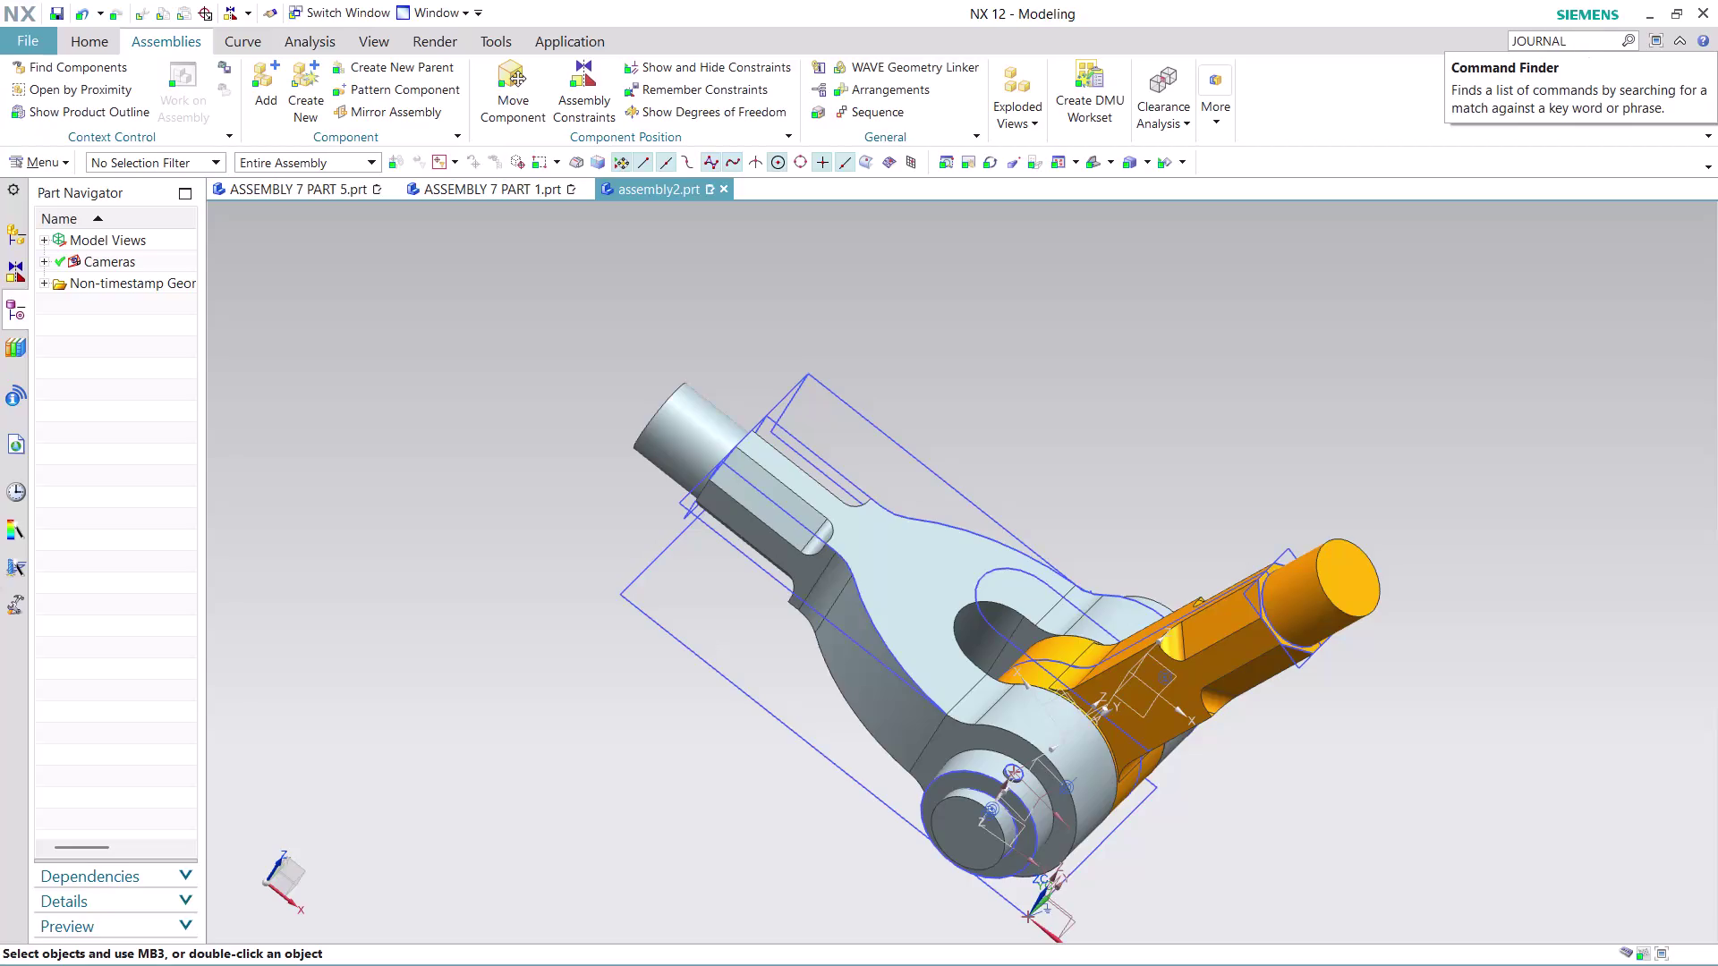
Find JOURNAL in Command Finder, stop journal recording, and close the search results.
click(1581, 39)
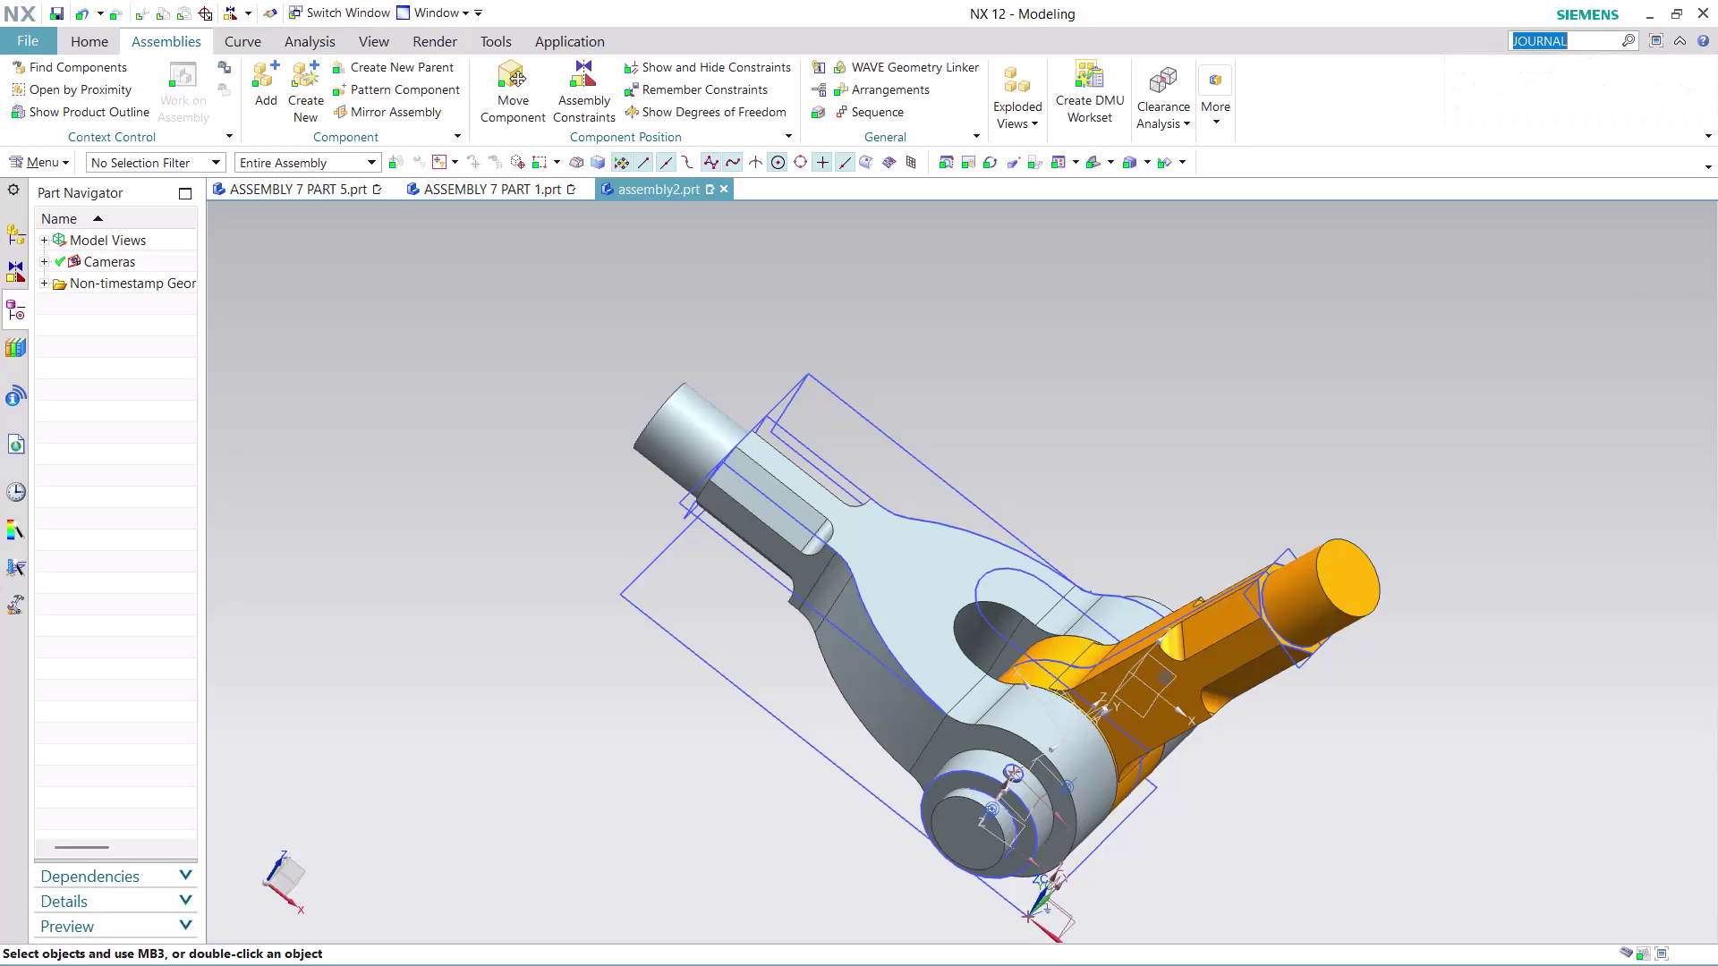
key(Return)
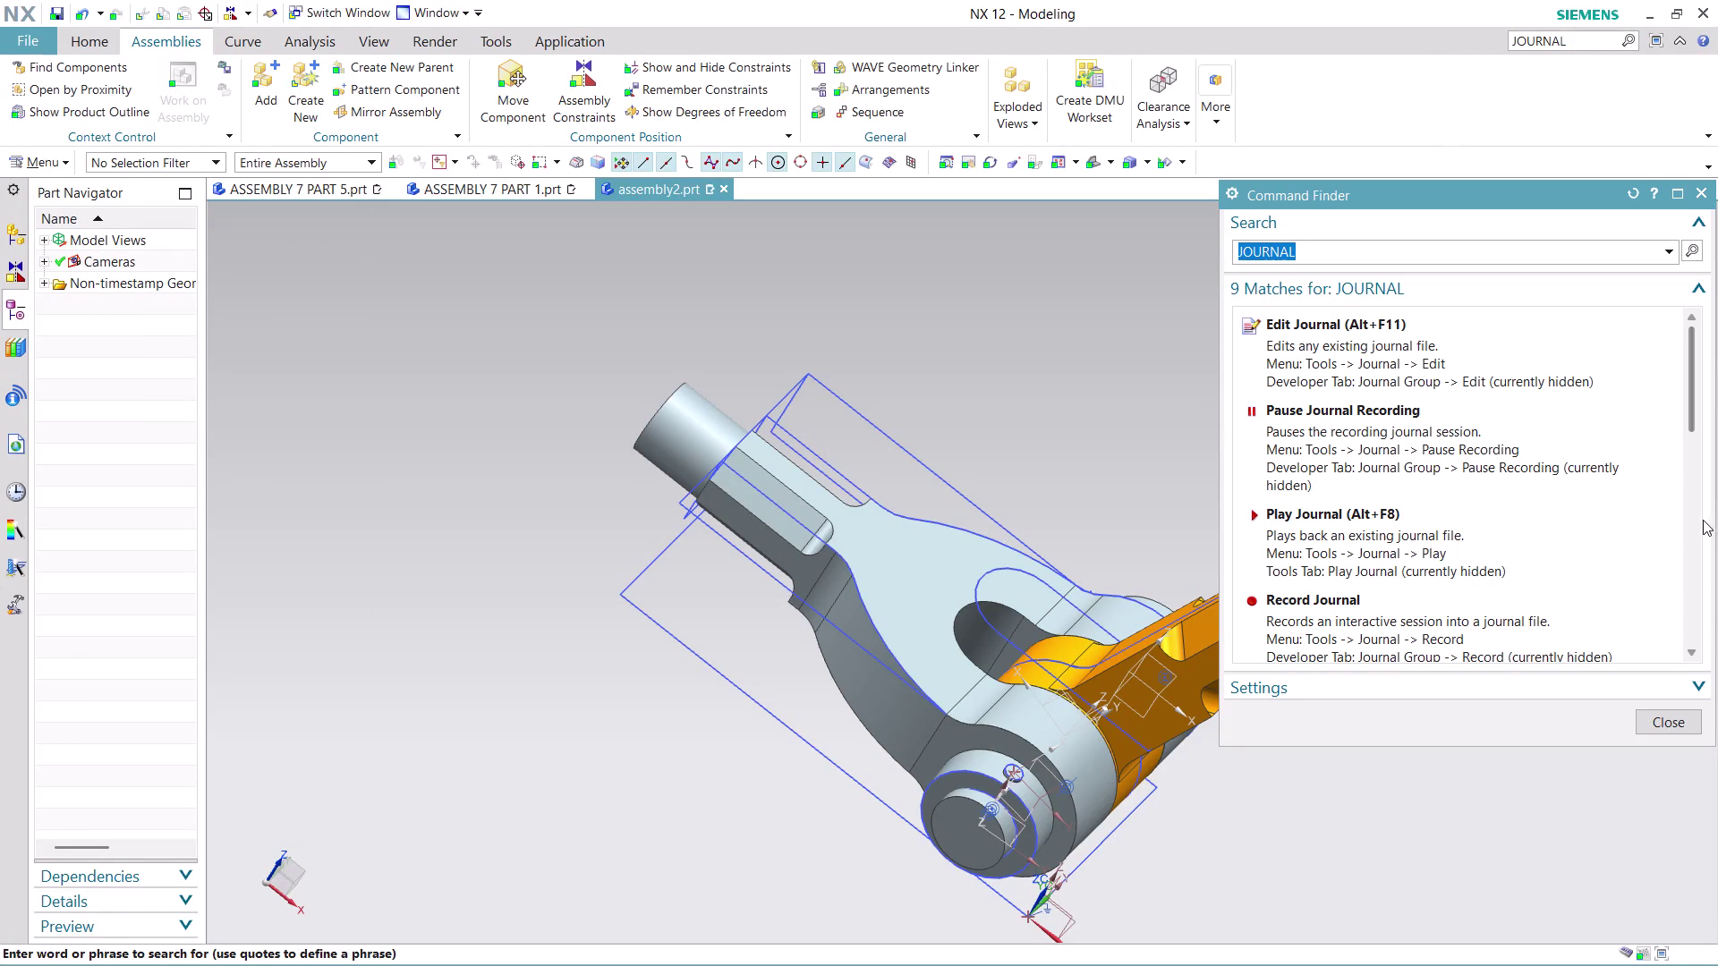
scroll(down, 3)
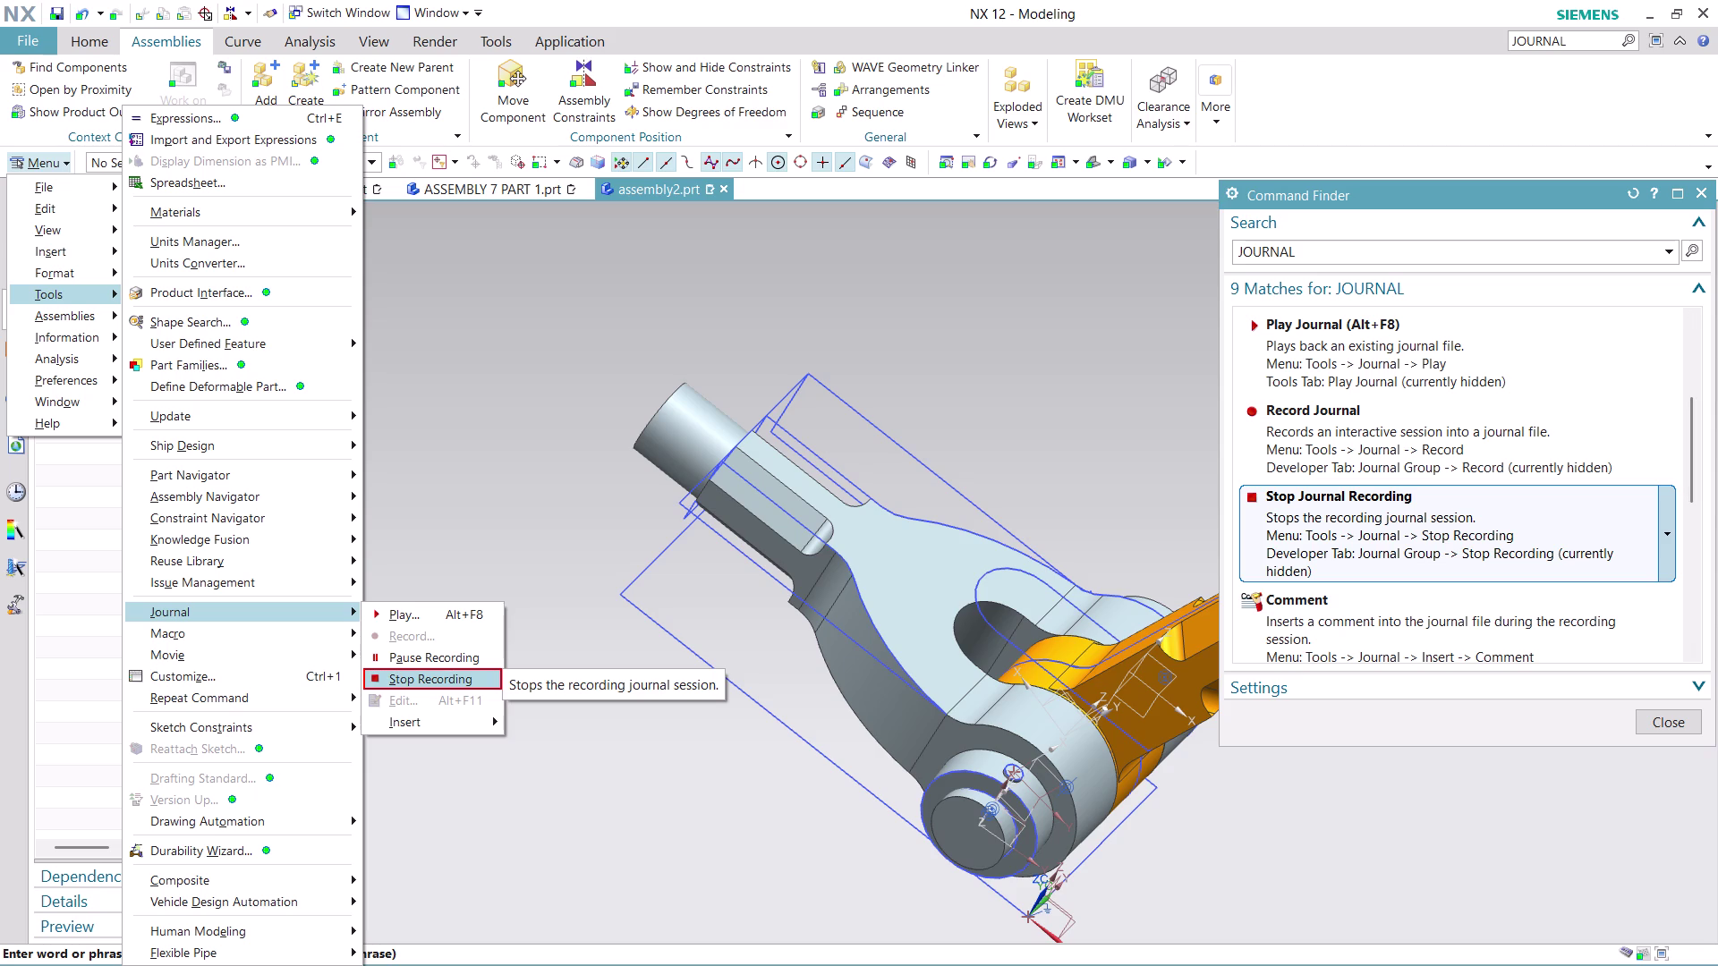
click(1414, 522)
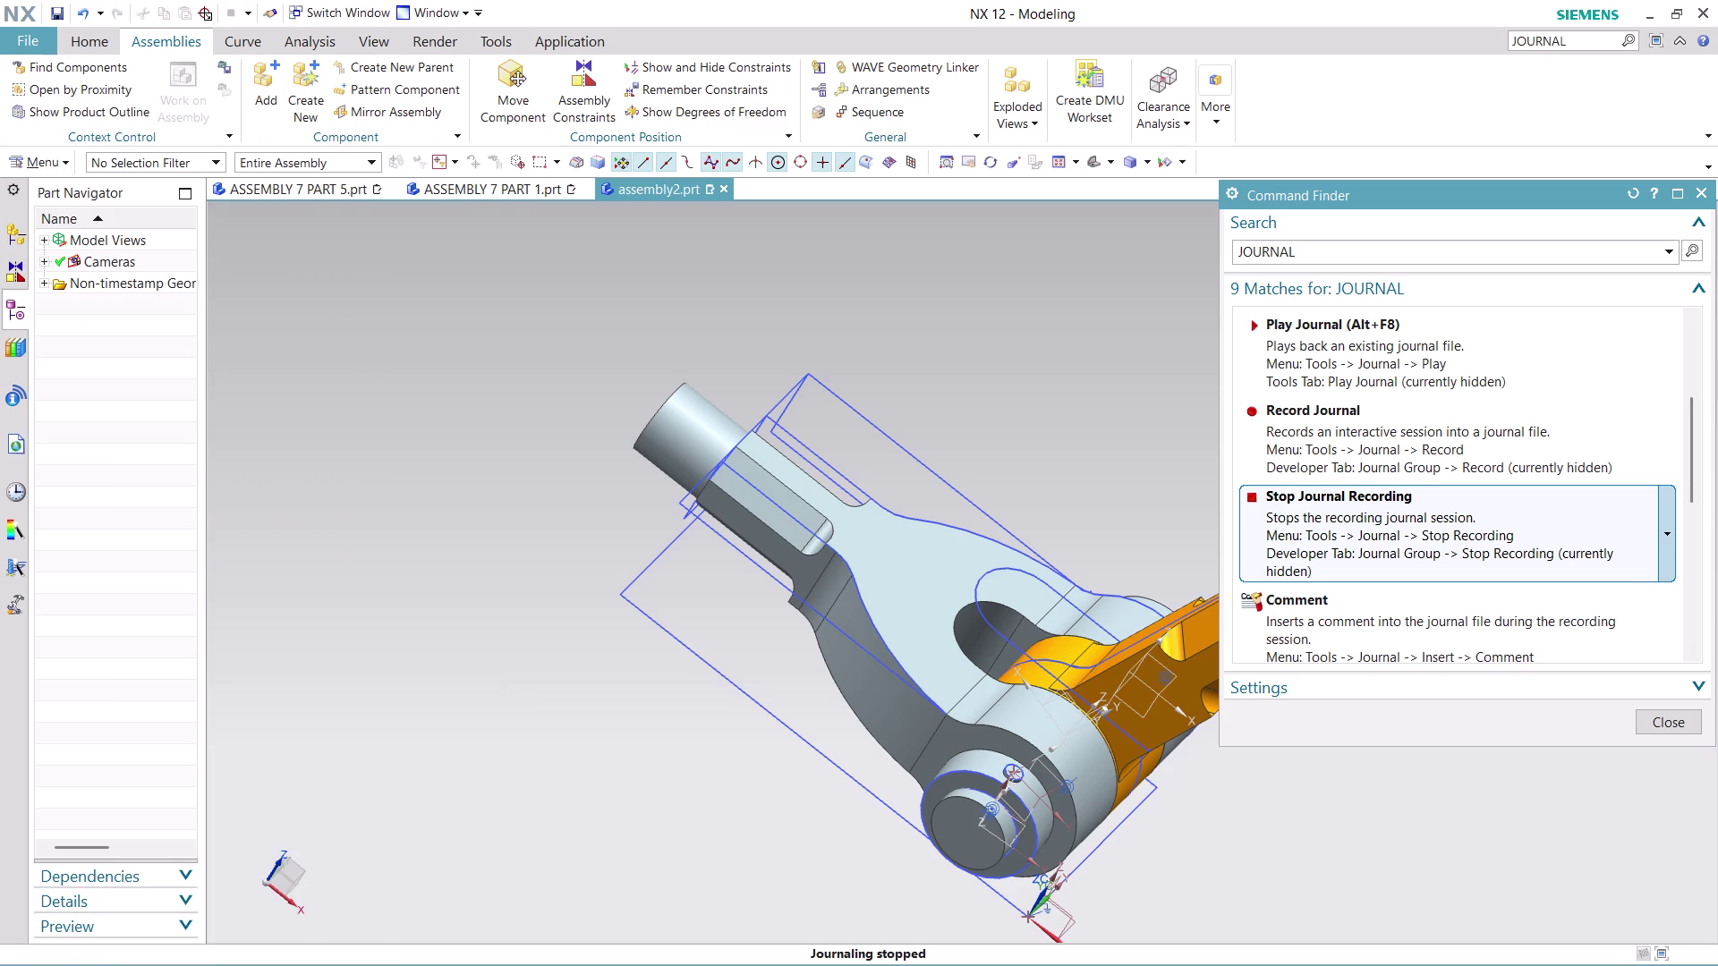
click(1414, 521)
click(1414, 522)
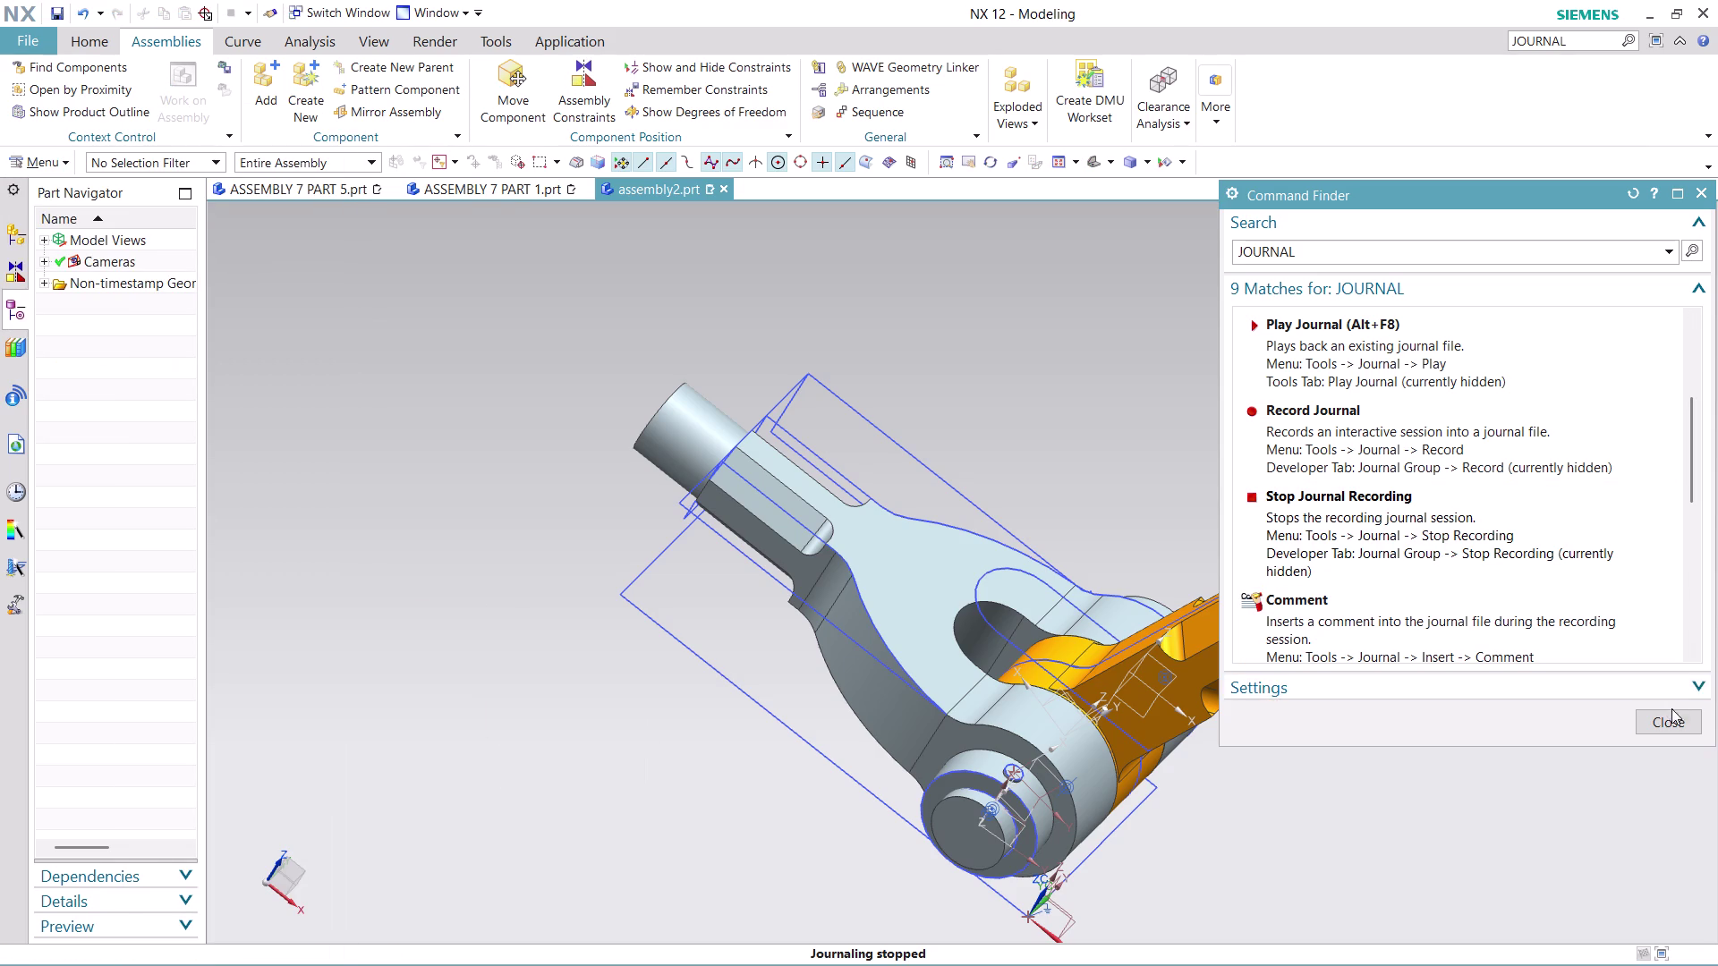
click(1667, 716)
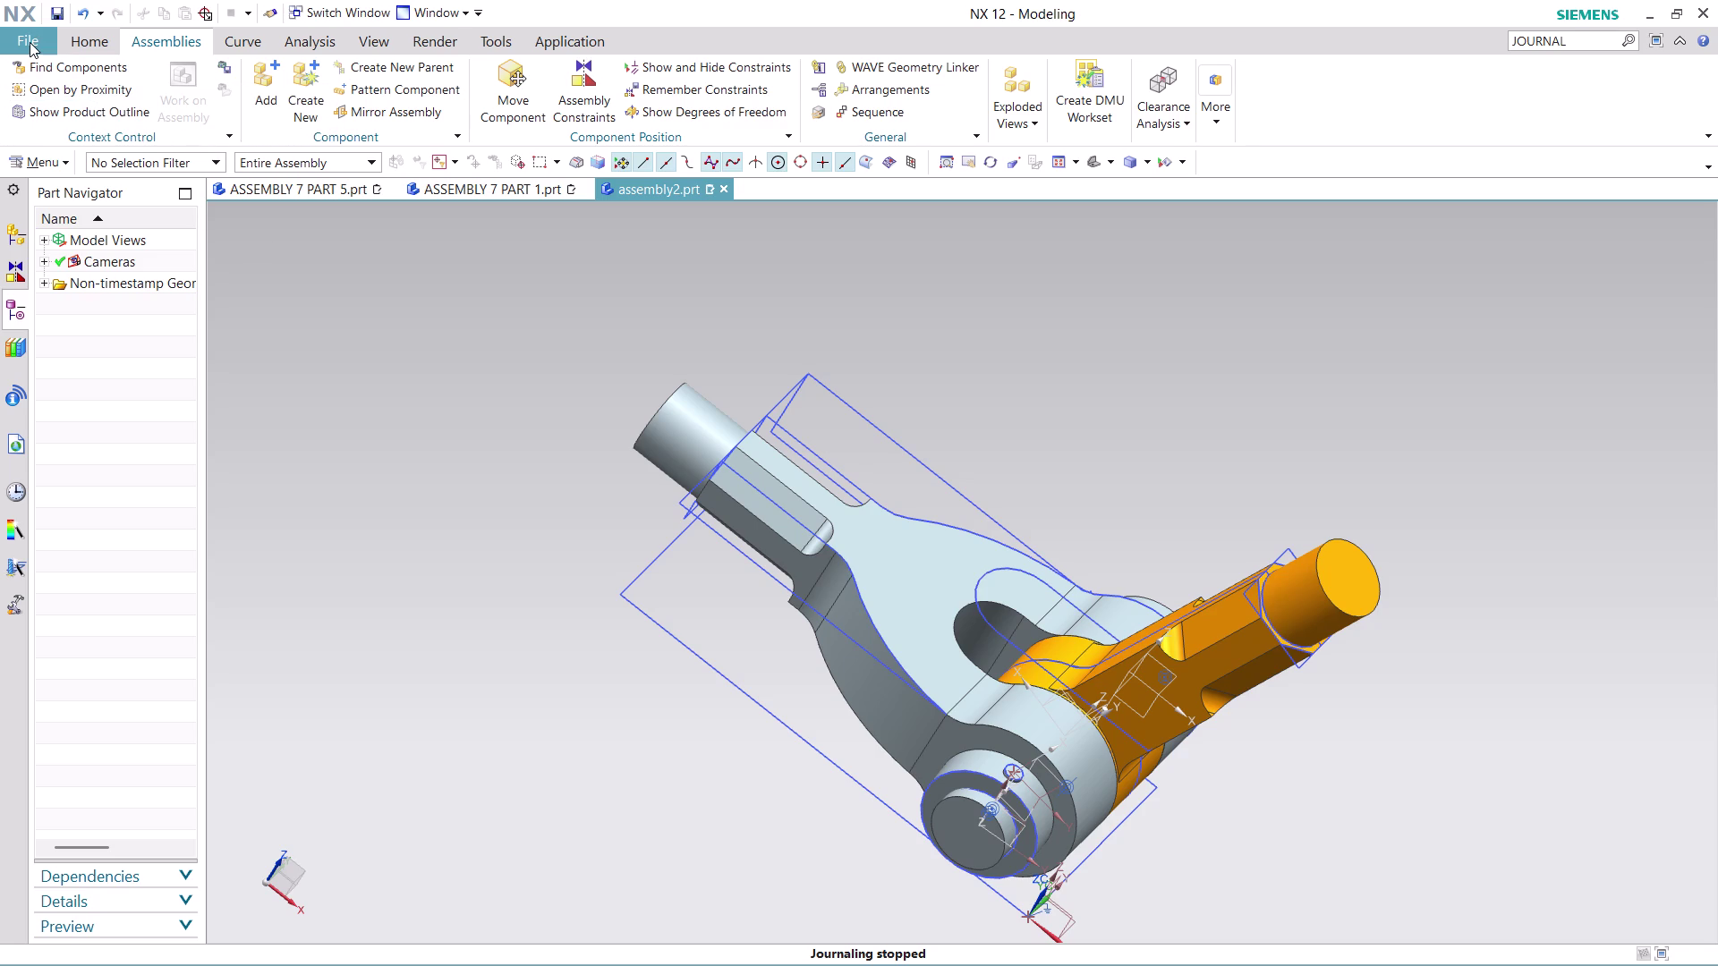
Export the Current Display of the clevis and pin assembly to PDF.
click(29, 42)
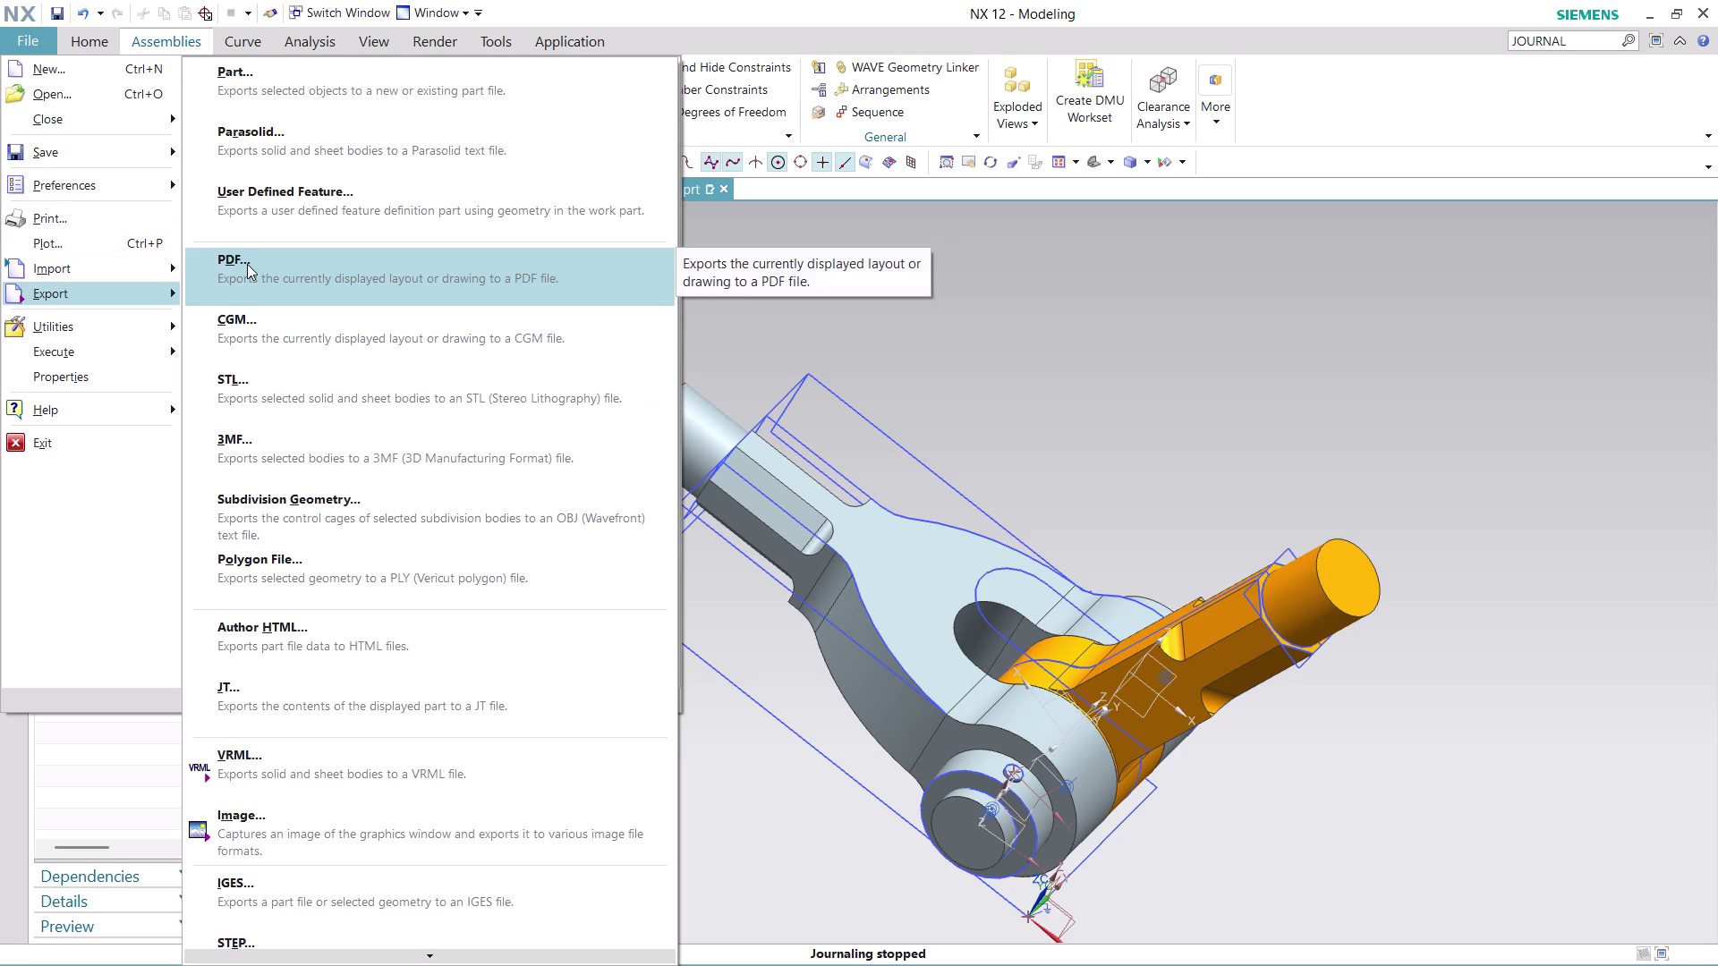
click(247, 264)
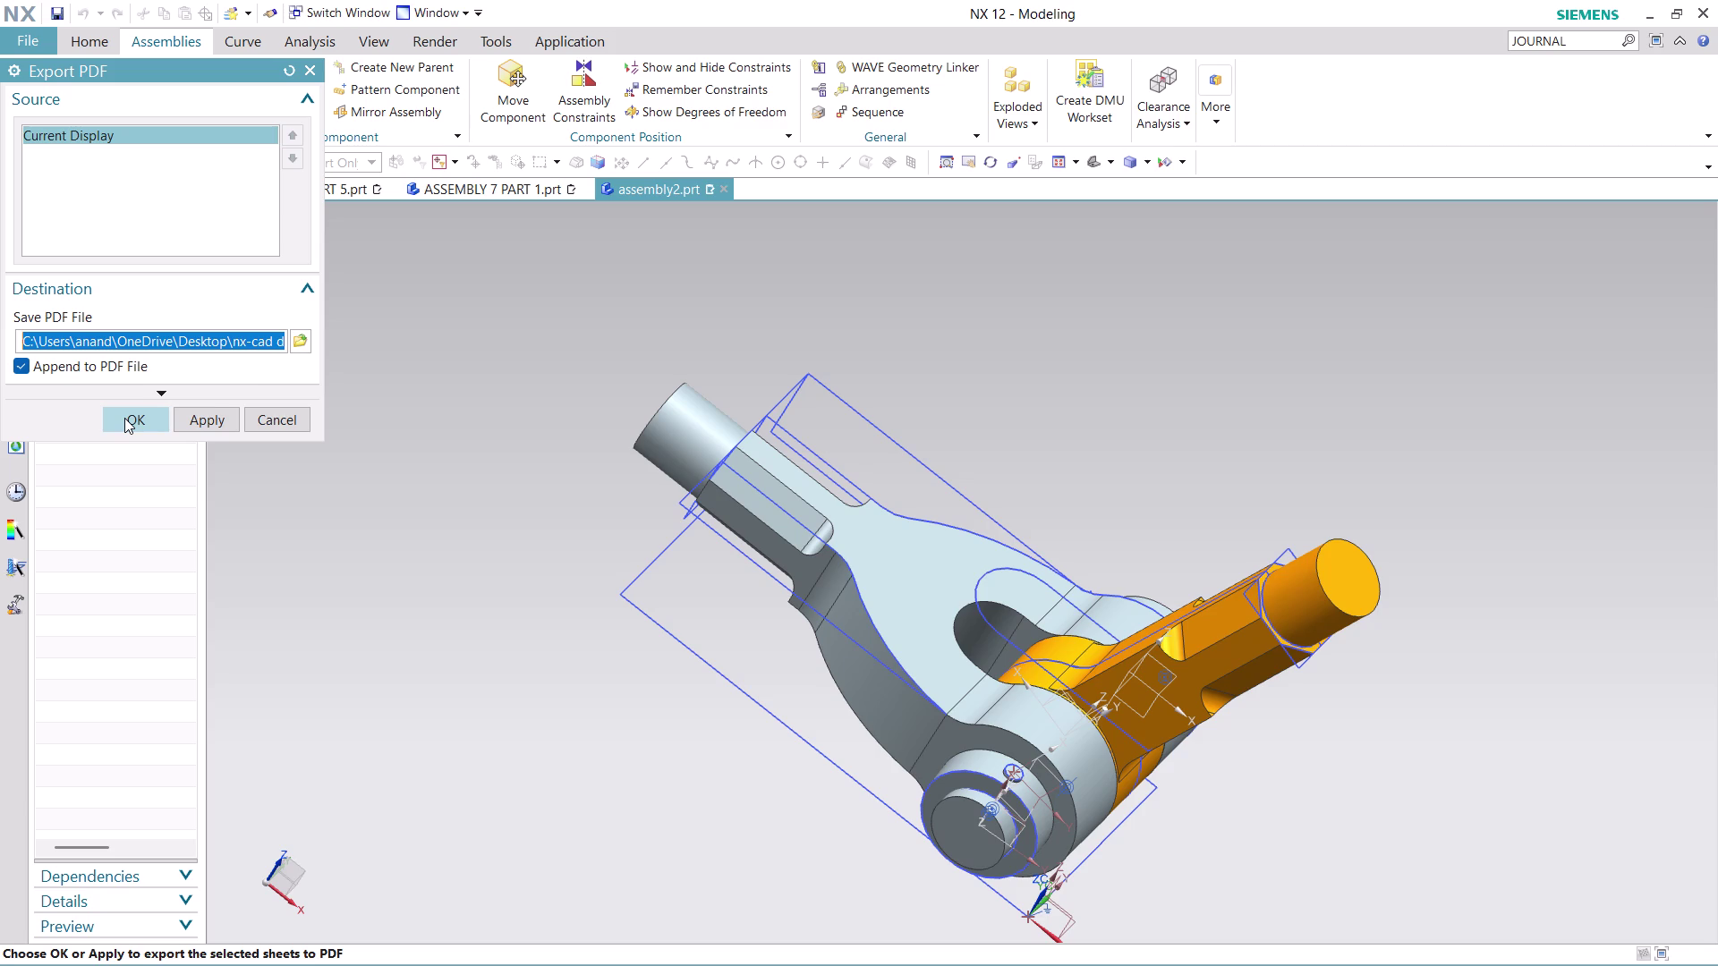
click(124, 418)
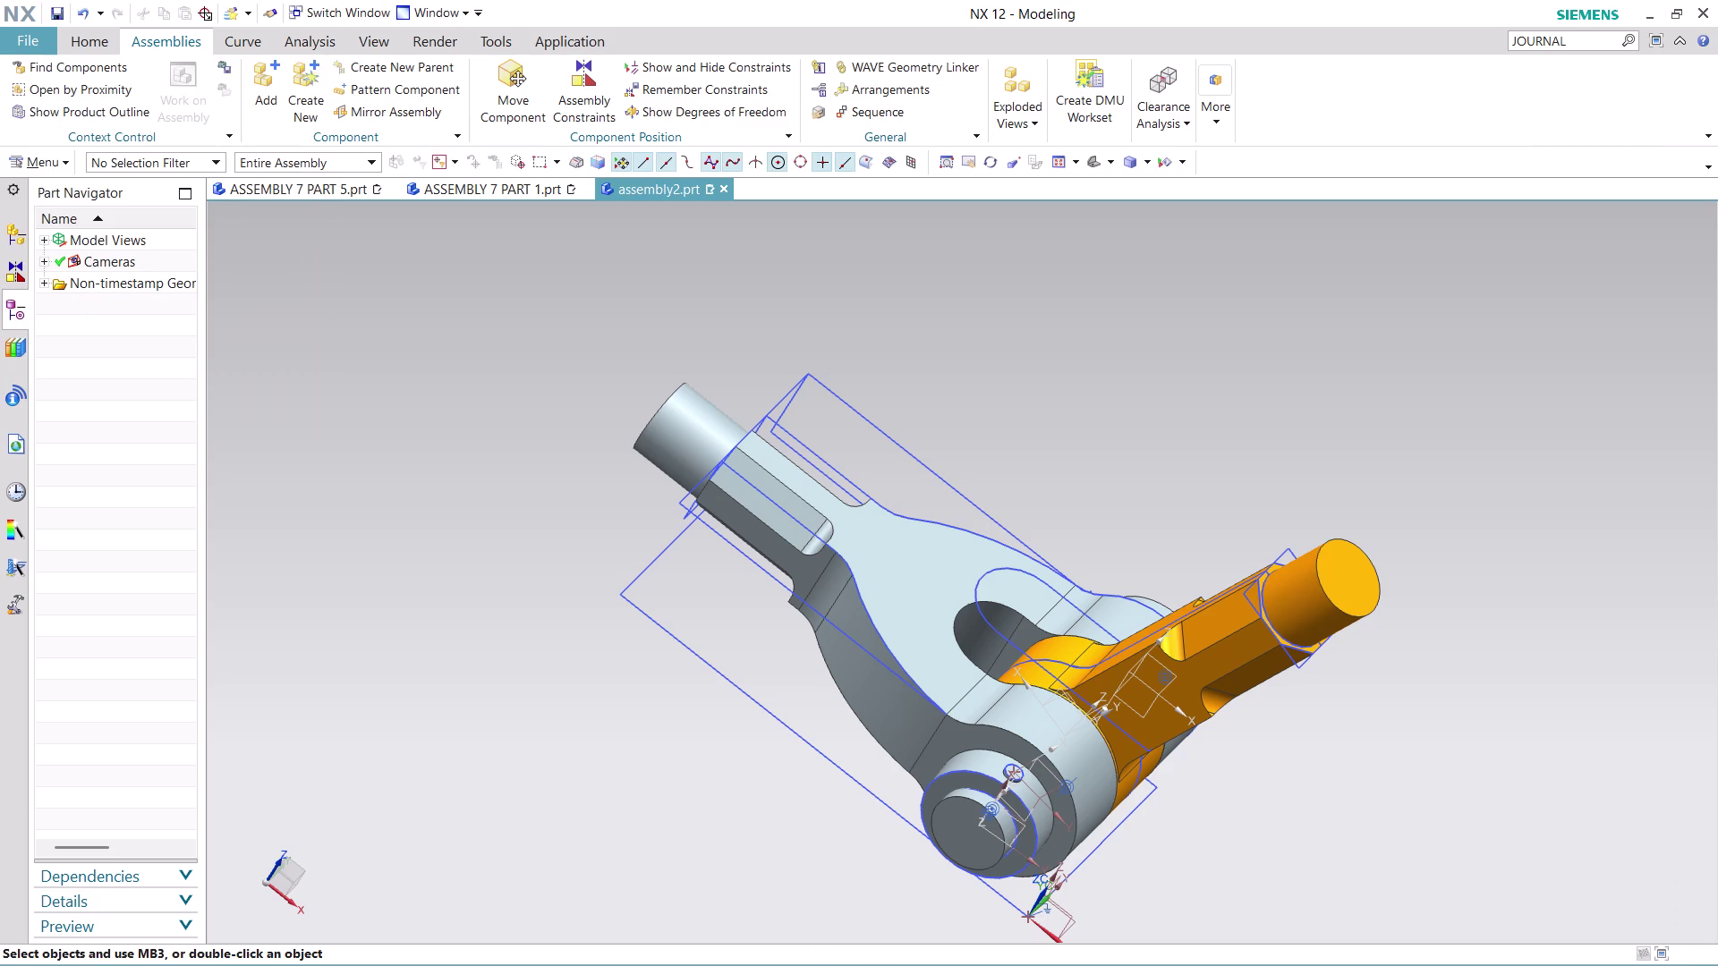
Save the assembly as a new part file named 'ASSEMBLY 7'.
key(ctrl+s)
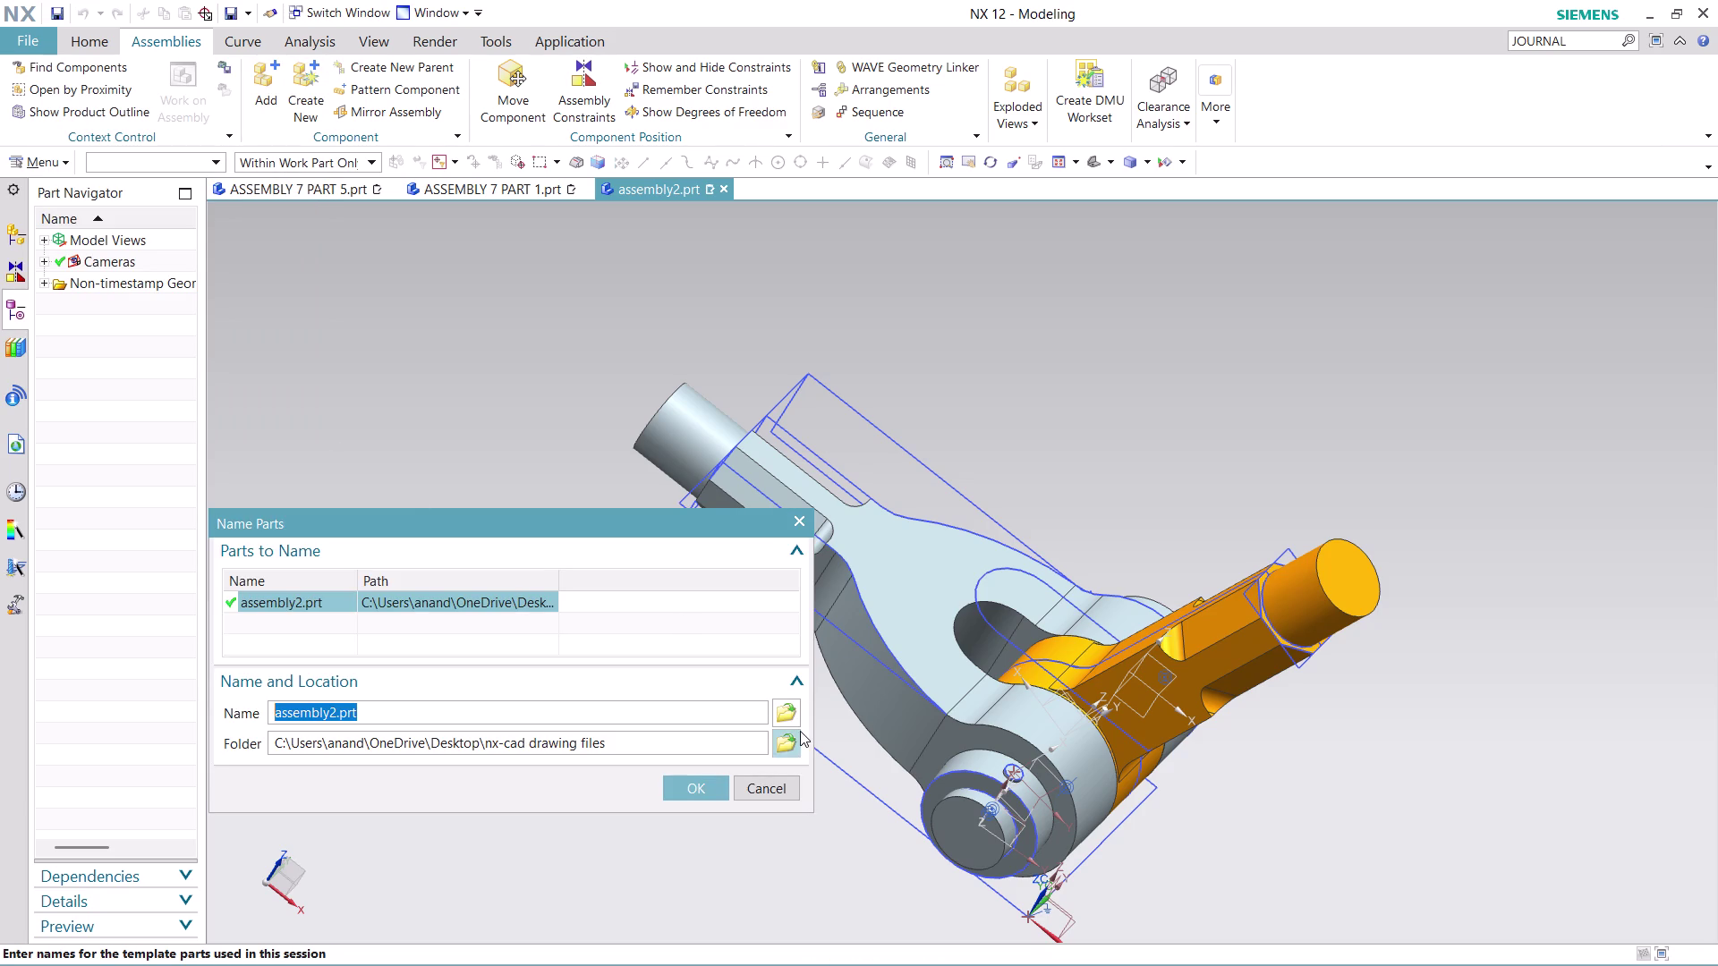
click(791, 716)
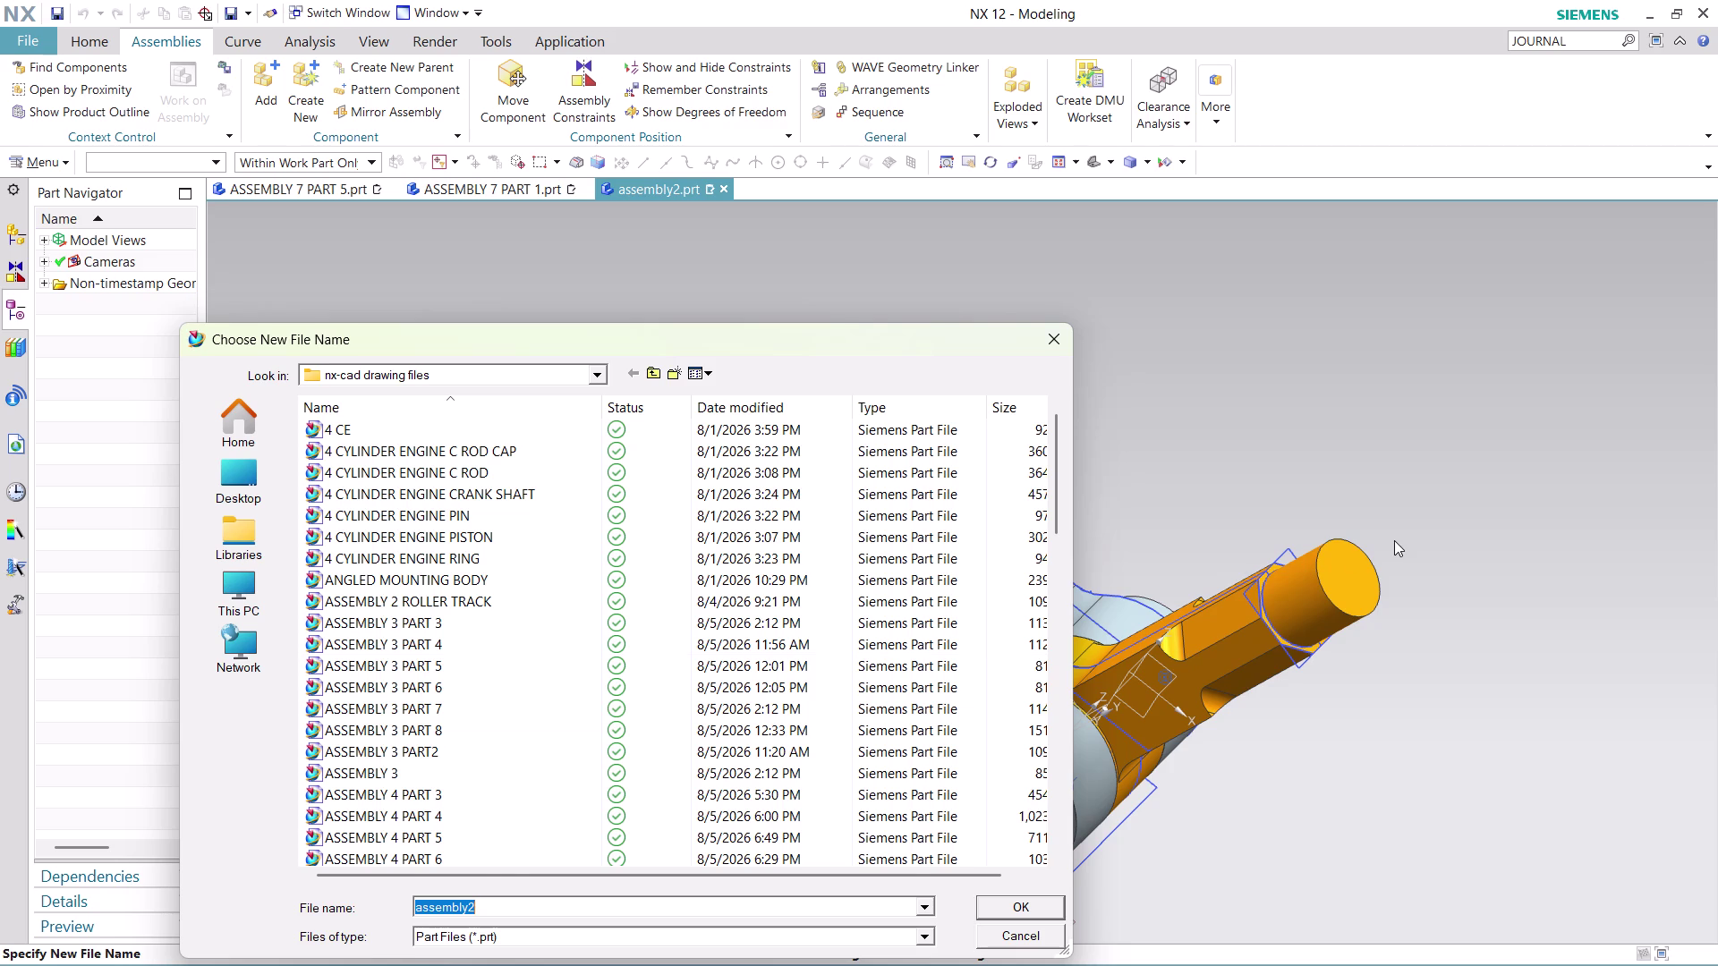
text(ASSEM)
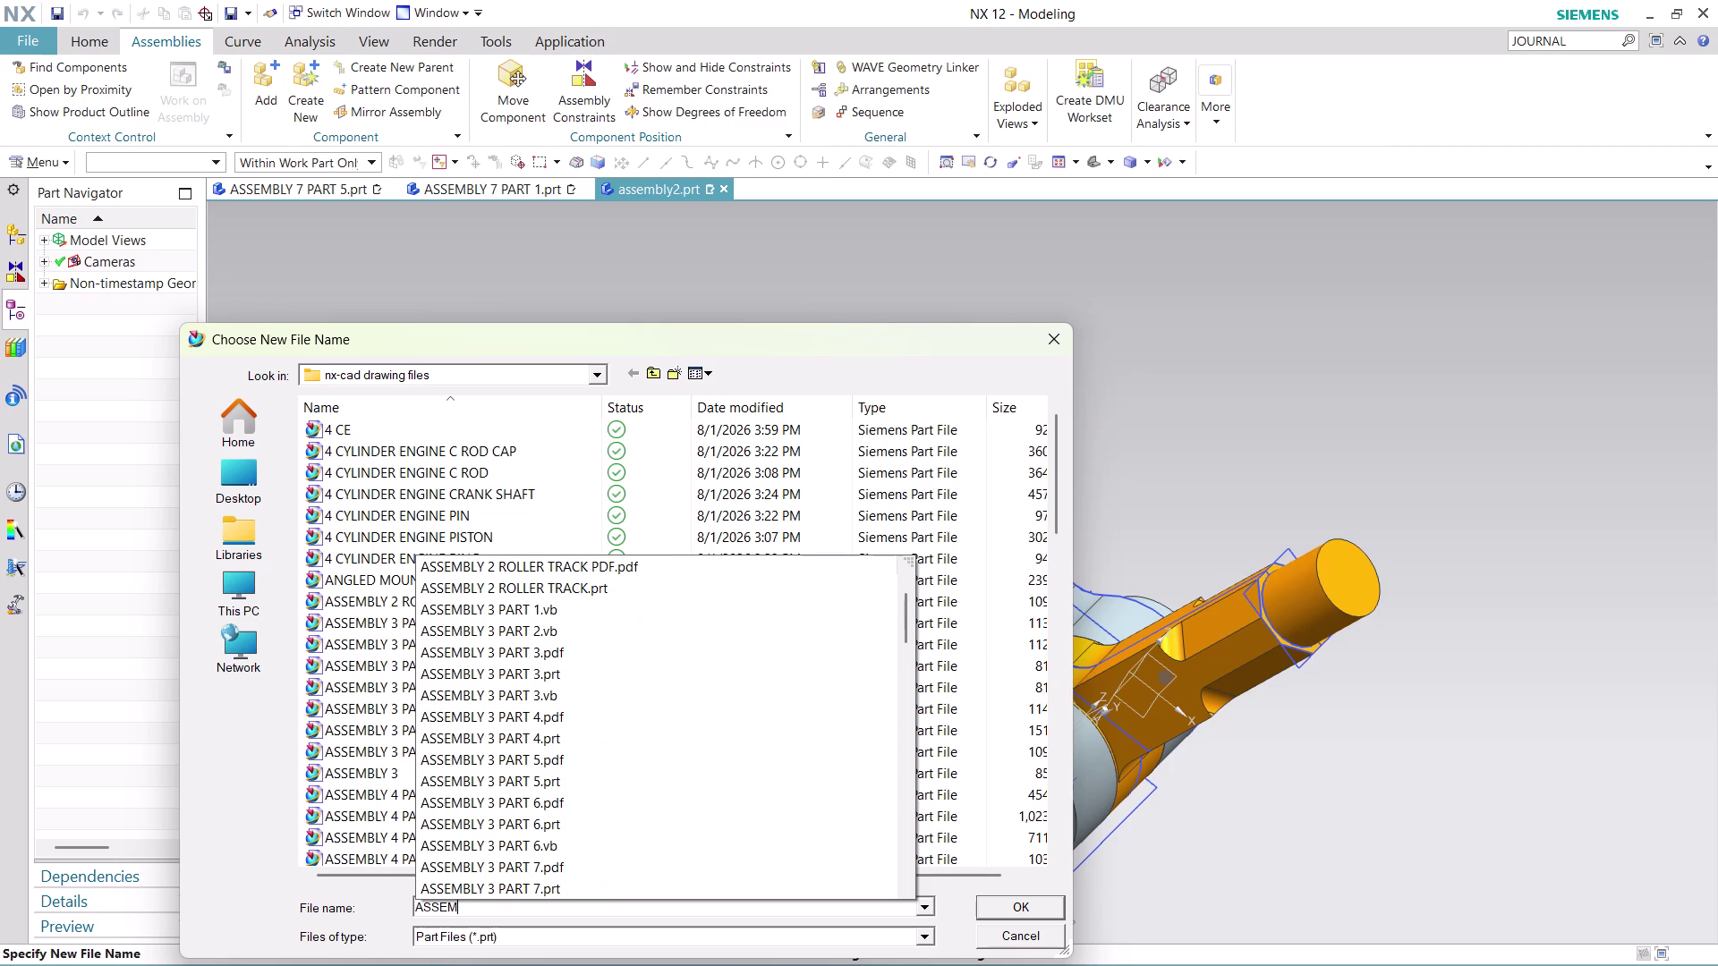
text(BLY)
key(space)
text(7)
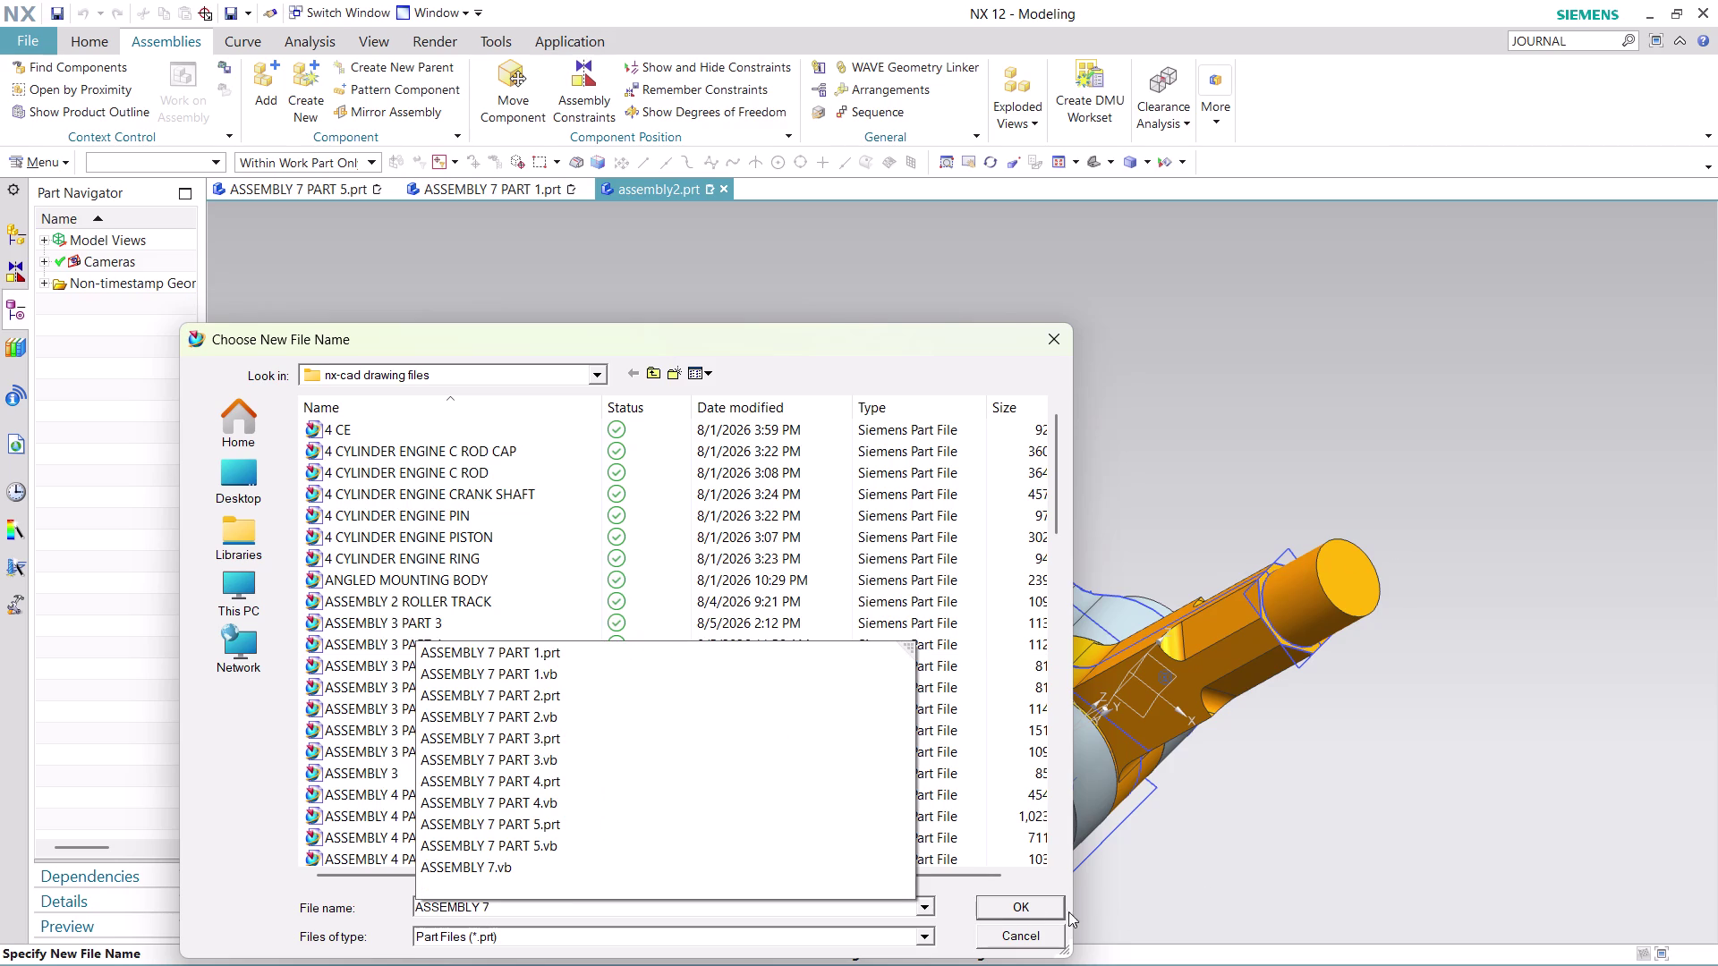
click(1030, 907)
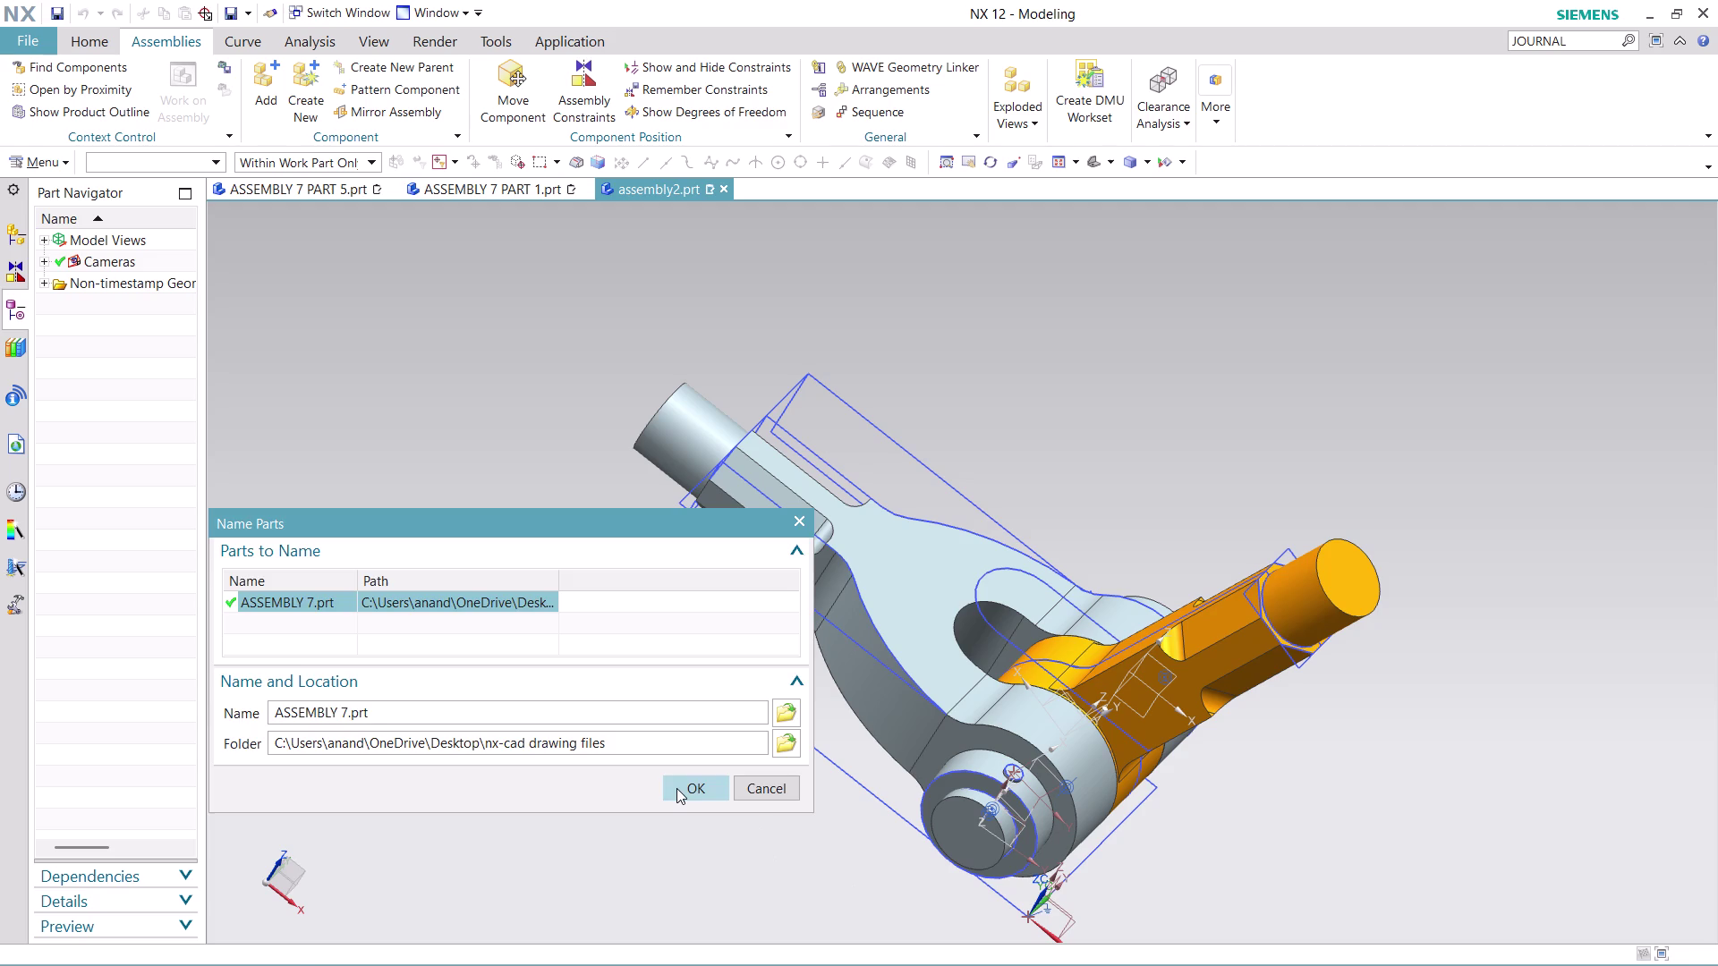
click(677, 788)
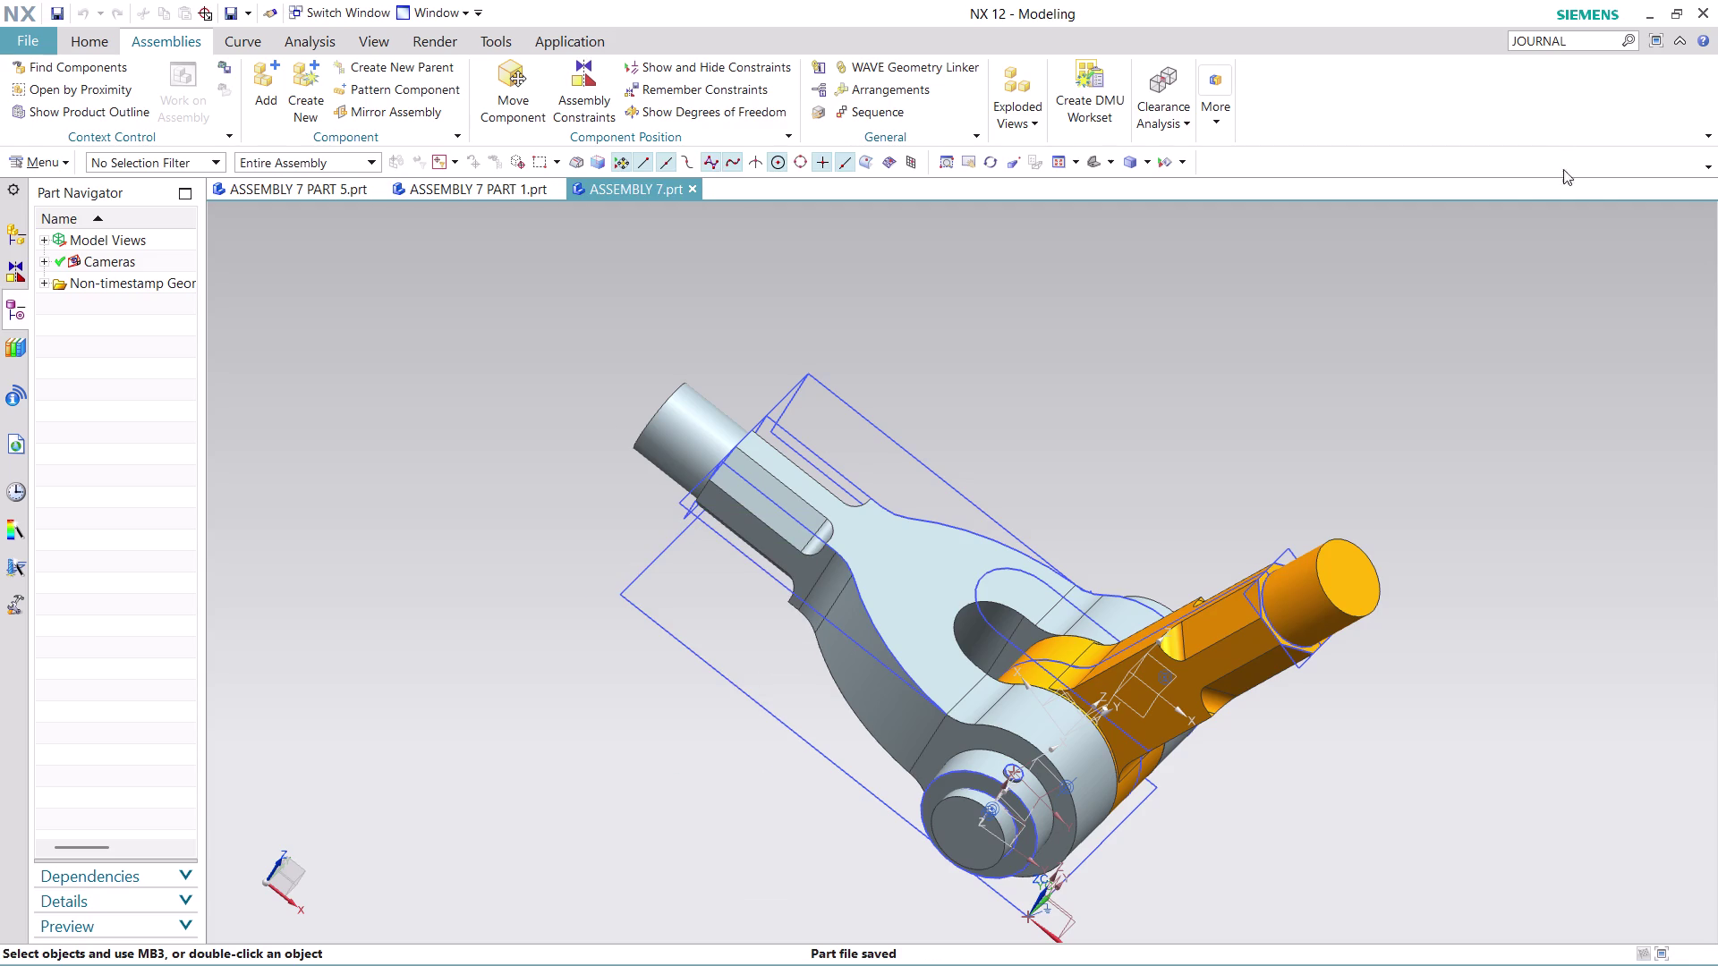